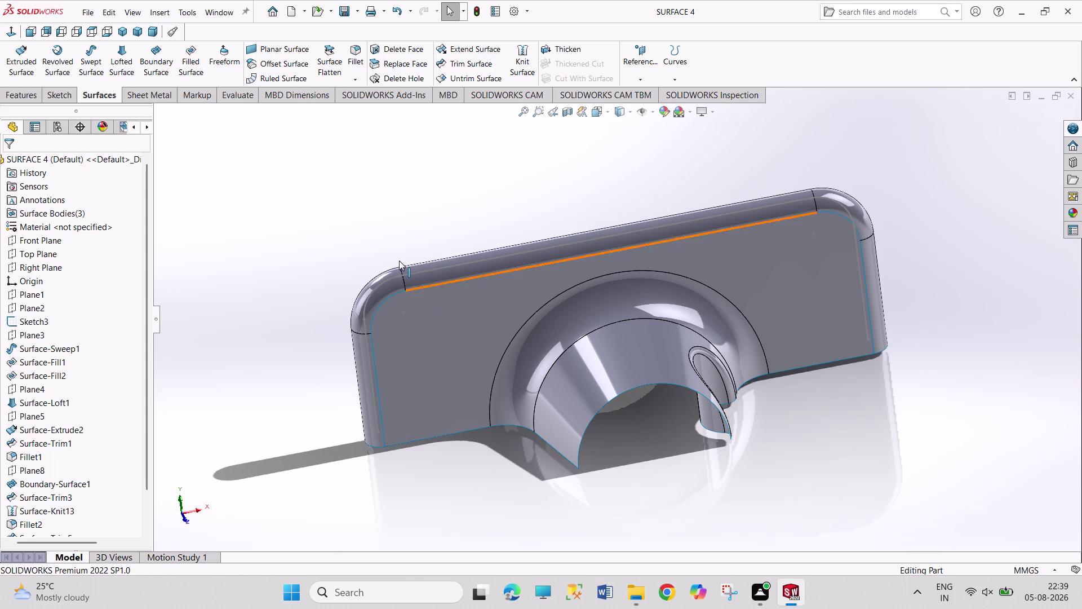
Rotate the view around the surface-modelled part to inspect it.
drag(313, 149, 383, 256)
drag(359, 187, 368, 213)
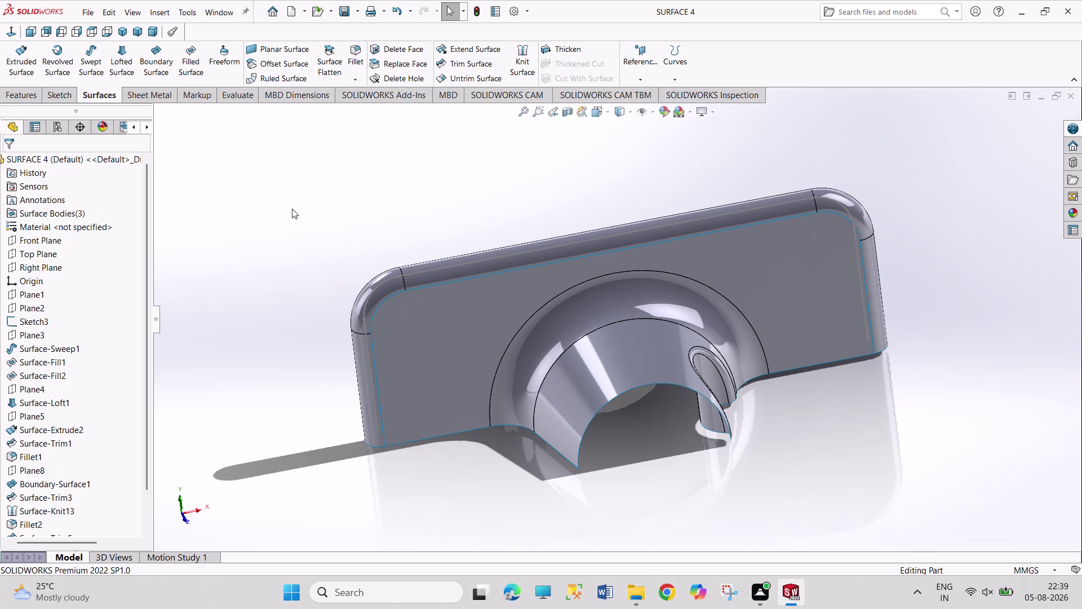
drag(234, 153, 369, 237)
drag(240, 170, 356, 225)
drag(249, 155, 368, 256)
drag(281, 197, 393, 262)
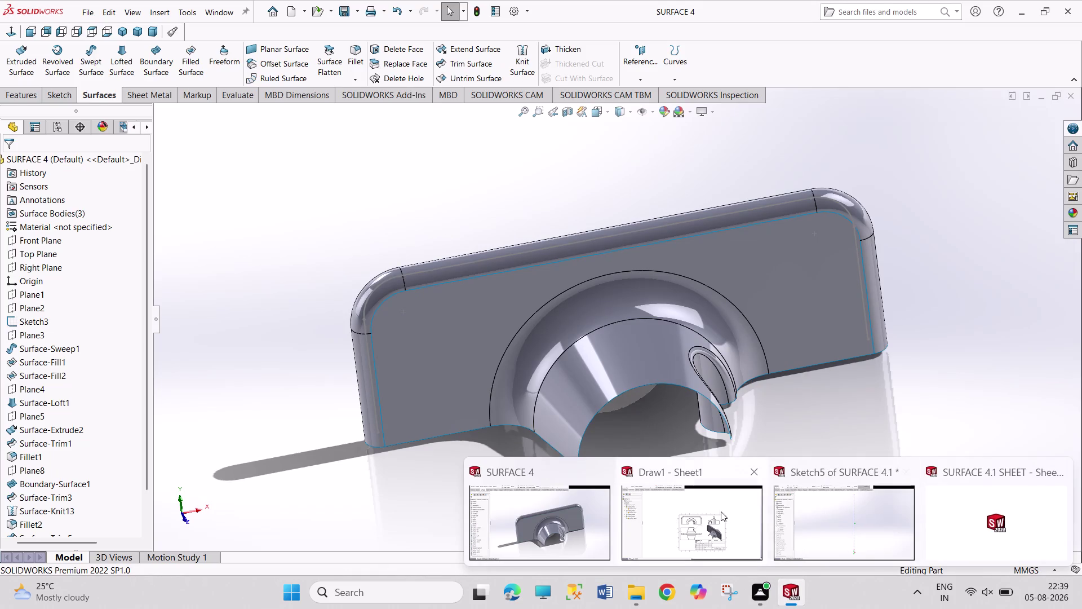
Switch to the SURFACE 4.1 SHEET drawing, dismissing the rolled-back model warning.
click(1001, 515)
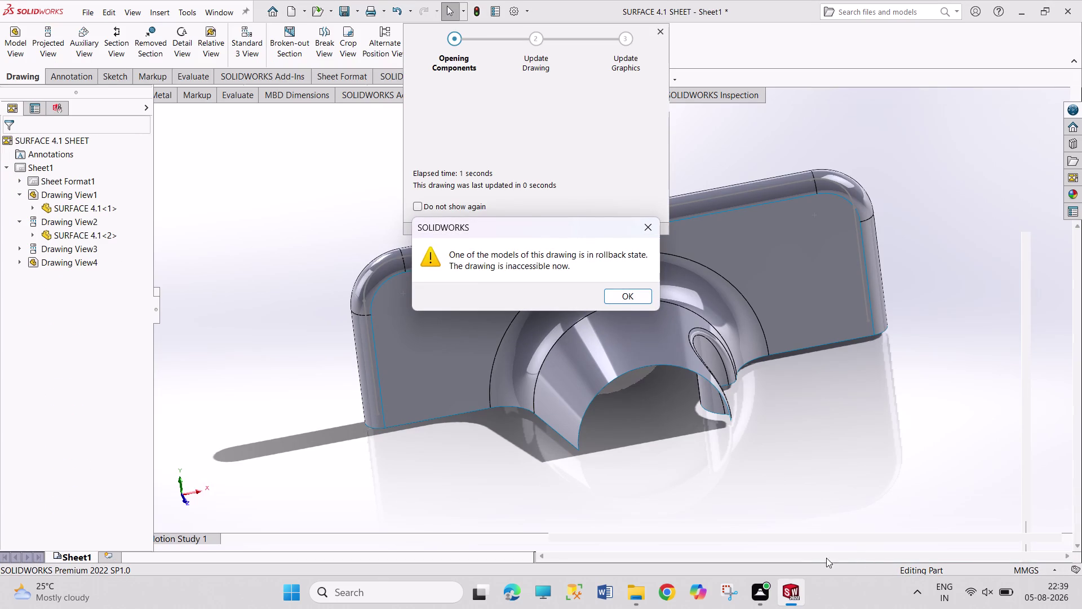
click(645, 225)
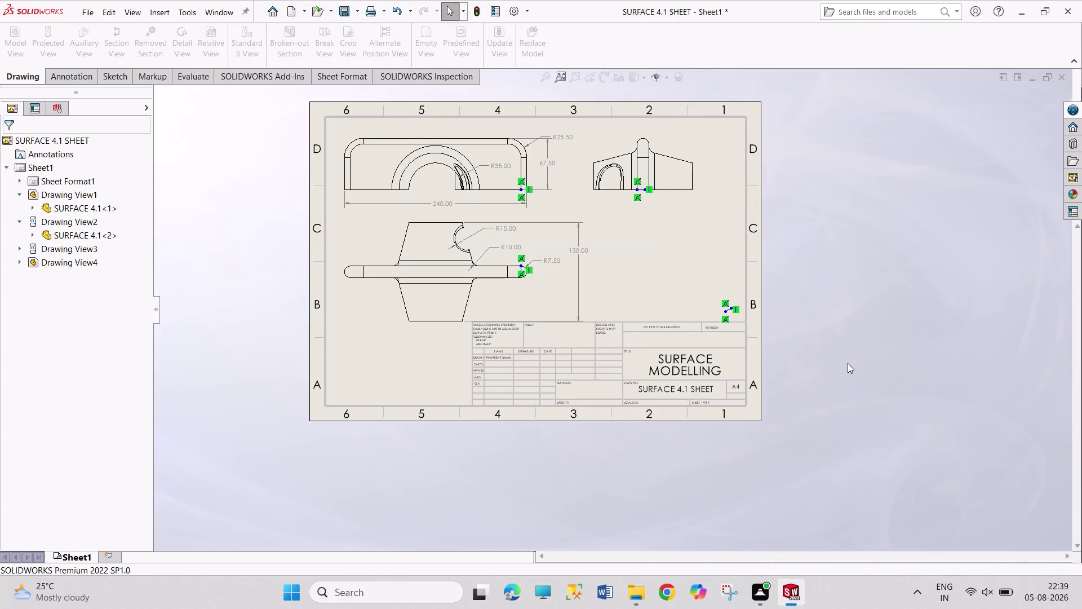
click(848, 363)
double_click(847, 363)
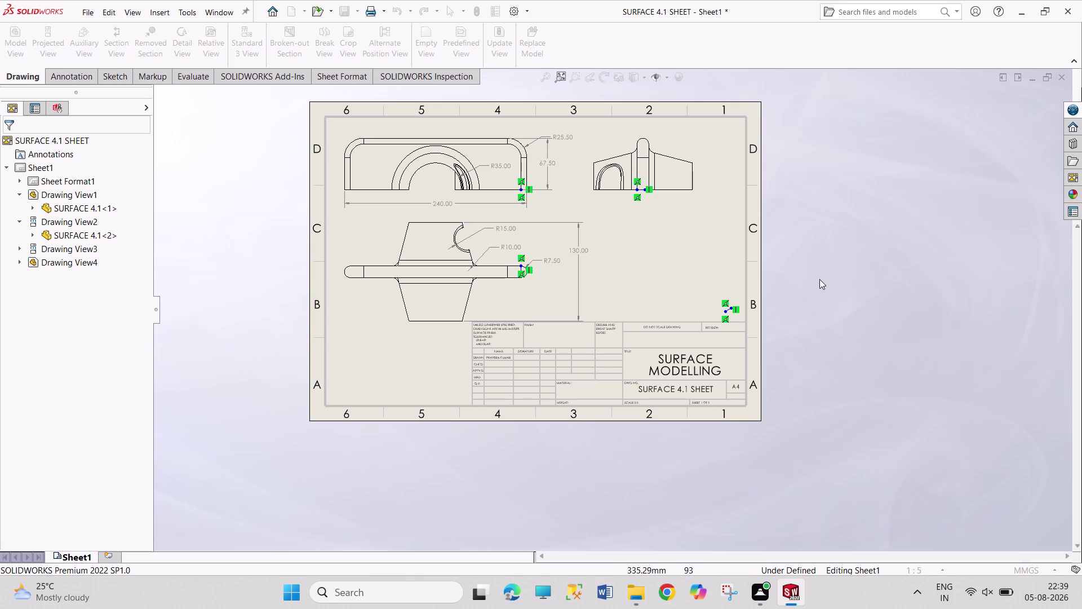
drag(819, 279, 870, 367)
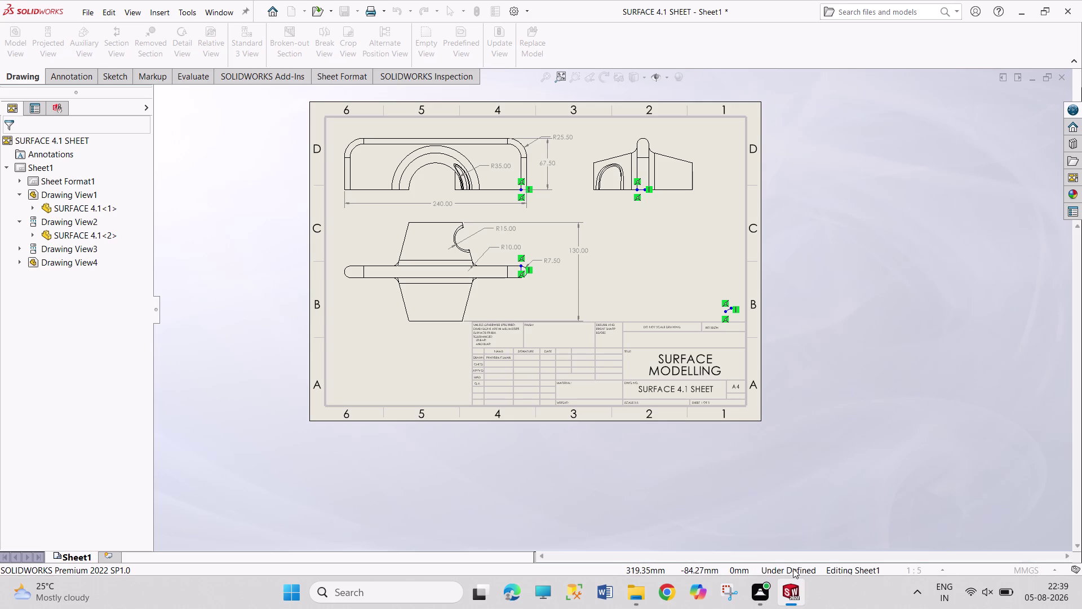